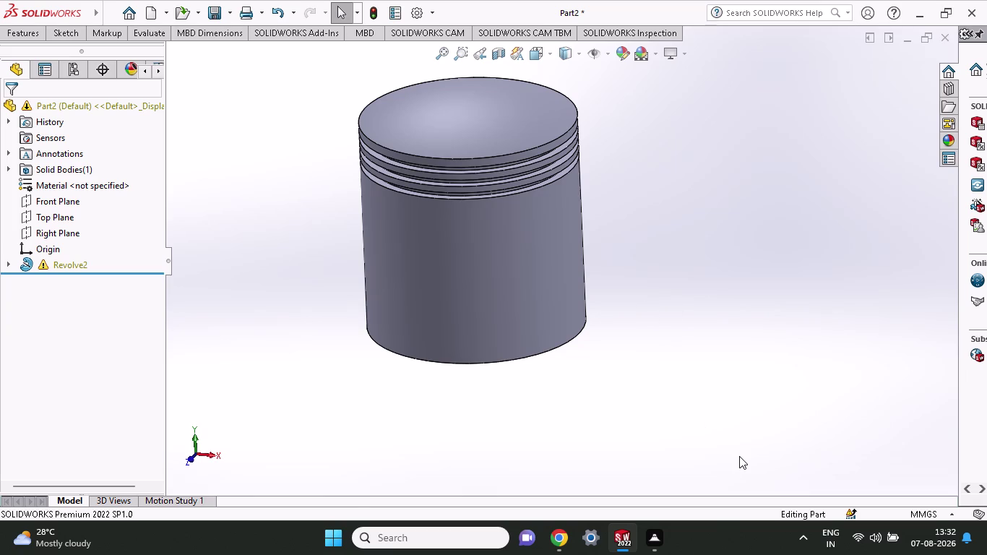
Orbit the piston to show its top face, hollow underside and ring grooves side-on.
scroll(up, 3)
middle_drag(490, 256, 542, 338)
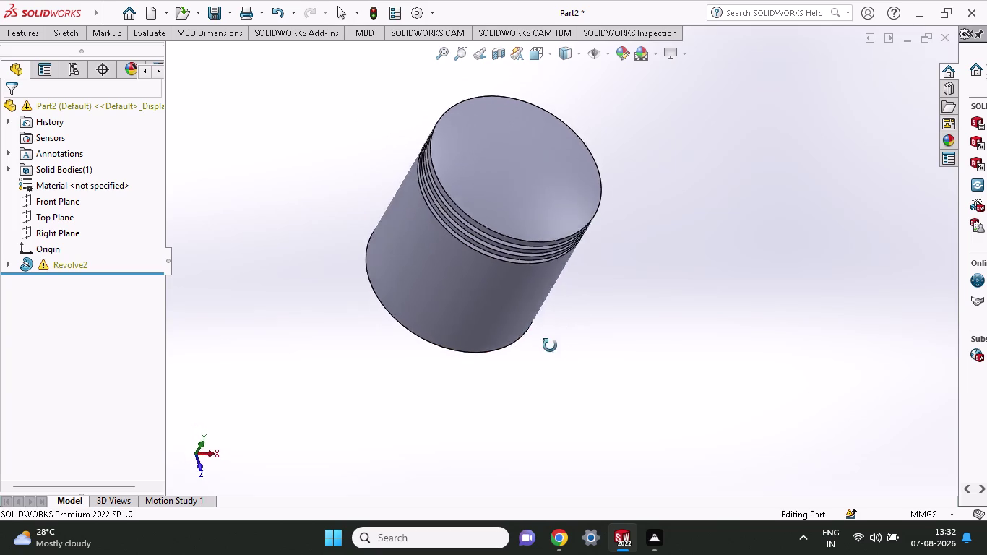
middle_drag(542, 339, 409, 241)
scroll(up, 3)
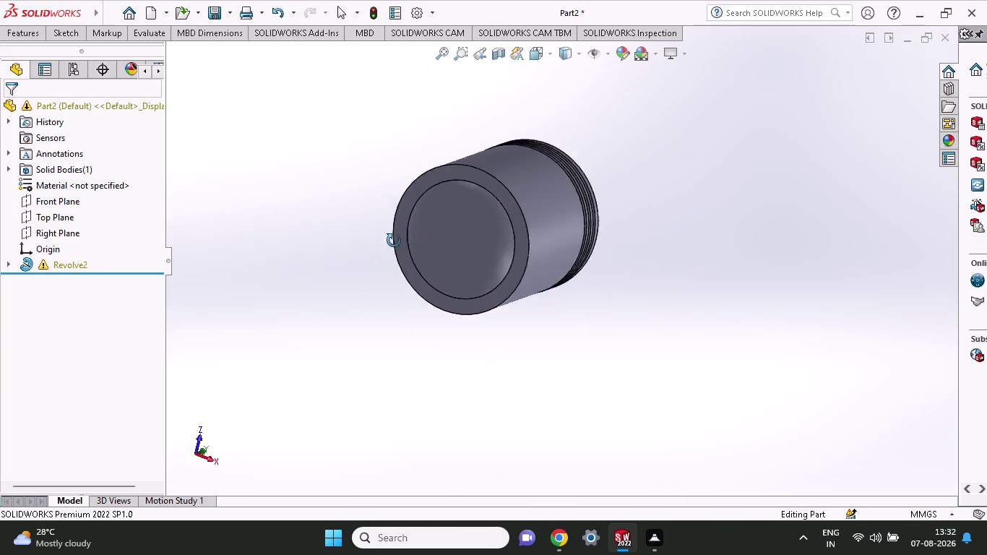
middle_drag(409, 241, 618, 143)
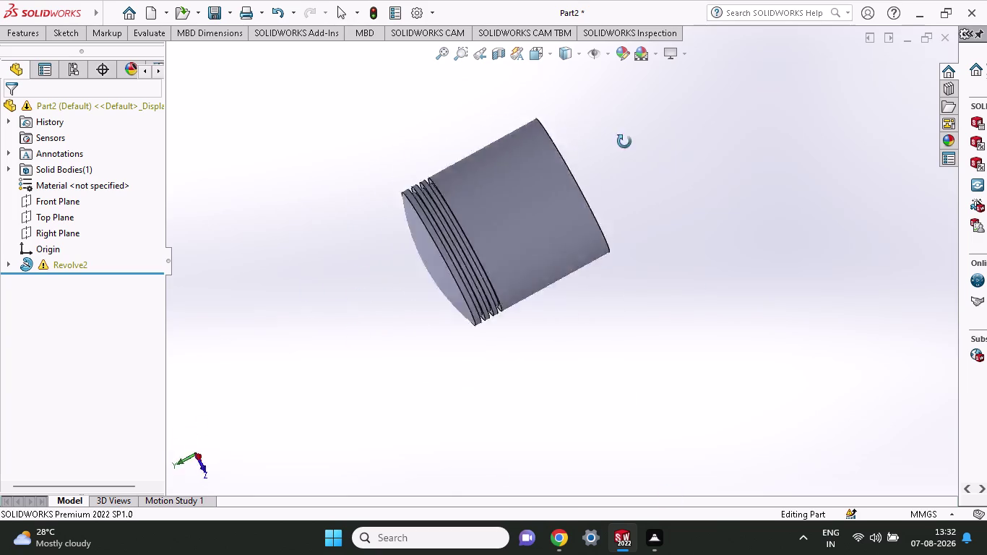
middle_drag(618, 144, 658, 317)
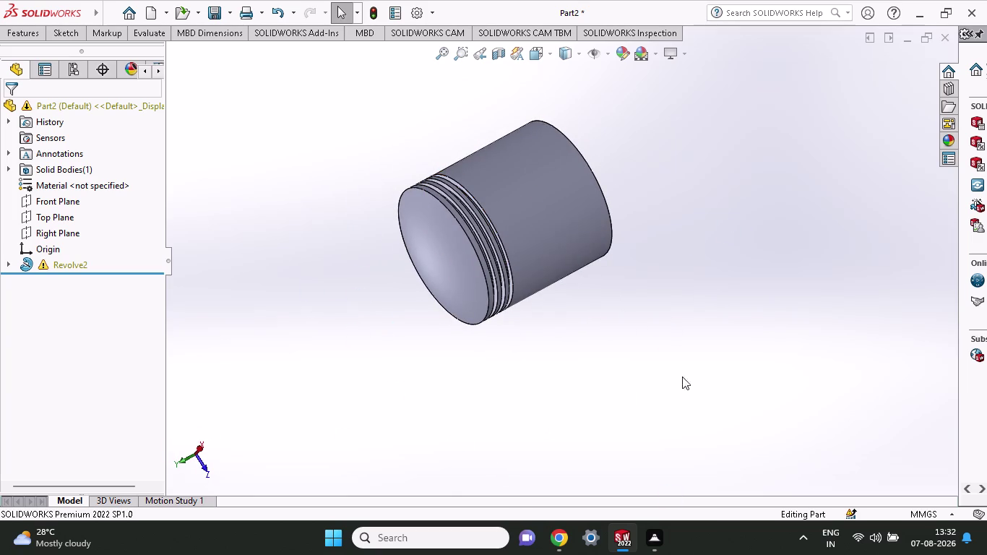